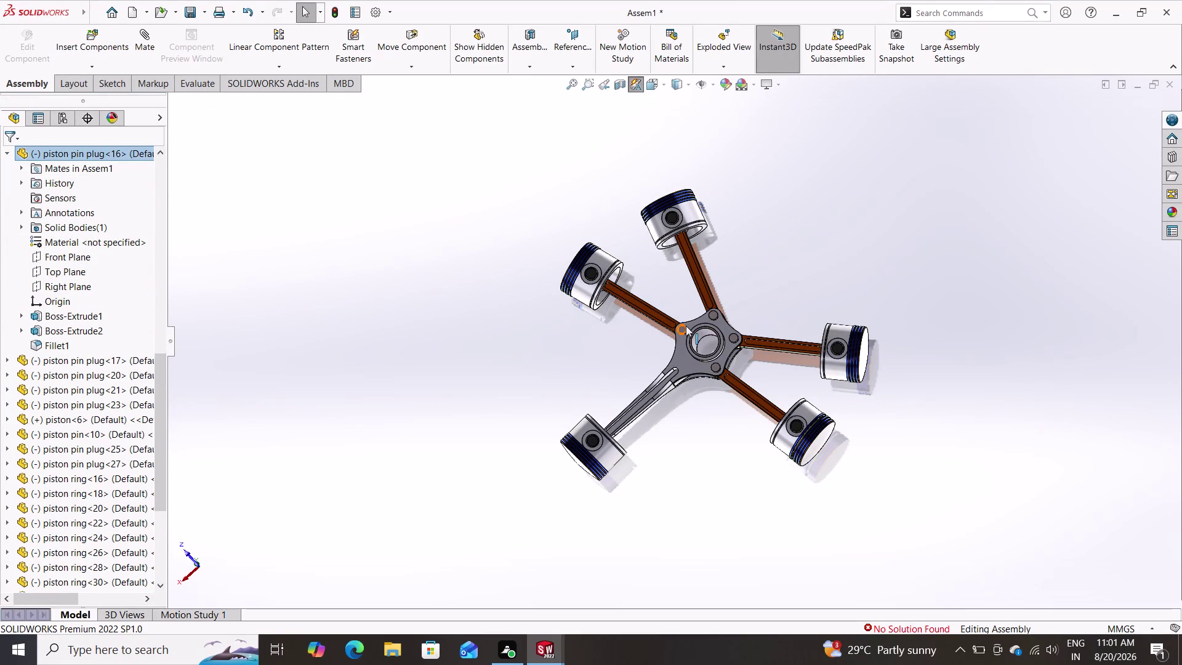
Scroll the FeatureManager tree down toward the Mates folder and back up.
scroll(down, 3)
scroll(down, 3)
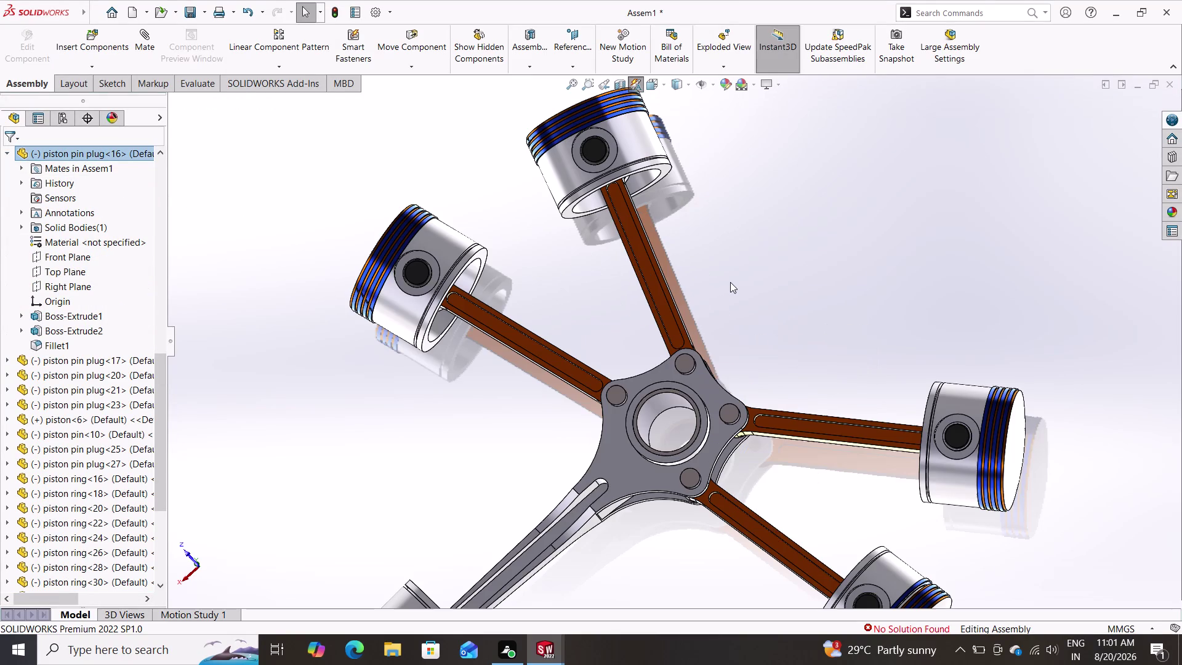
scroll(up, 3)
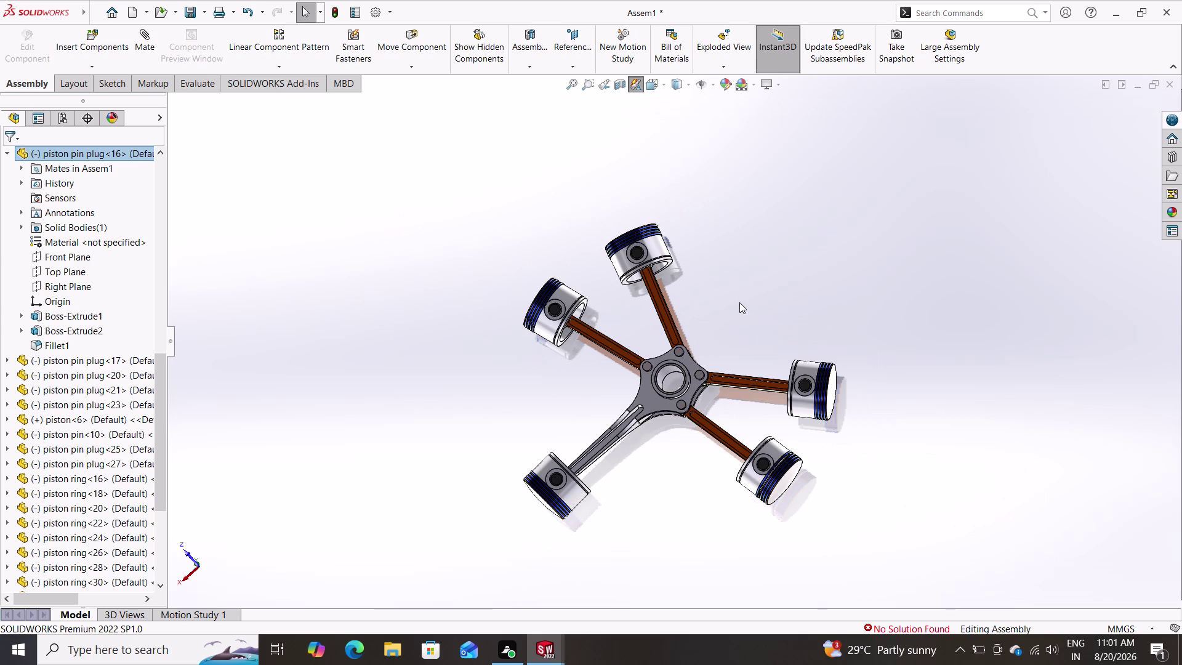
scroll(down, 3)
scroll(down, 3)
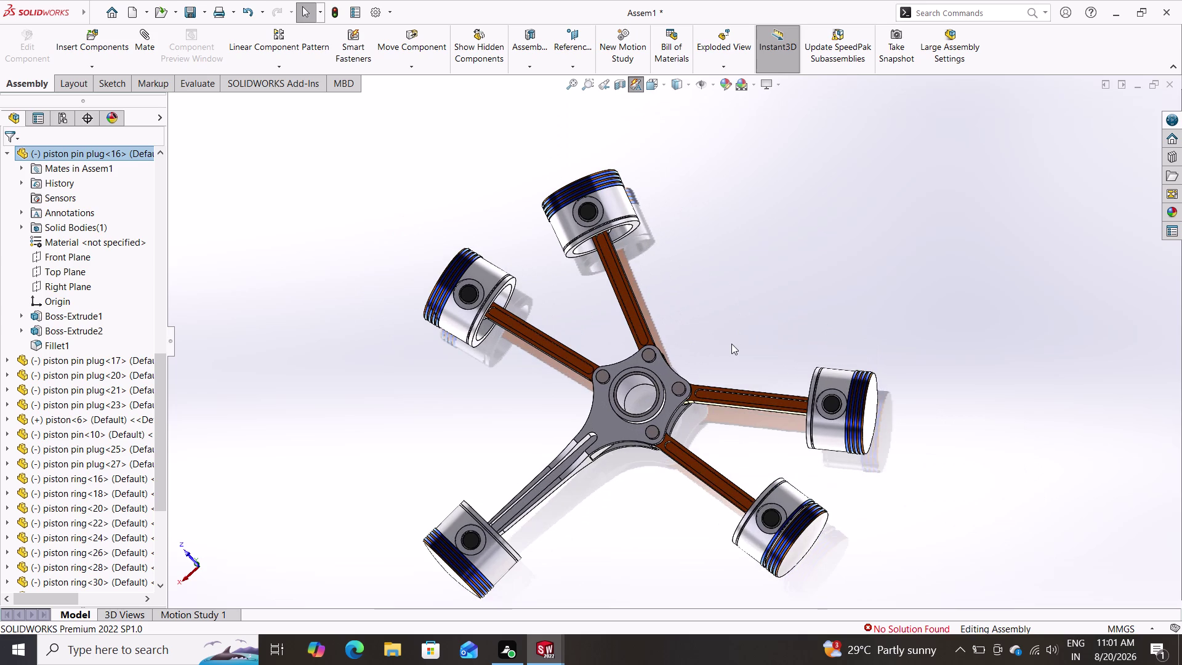
scroll(up, 3)
scroll(up, 3)
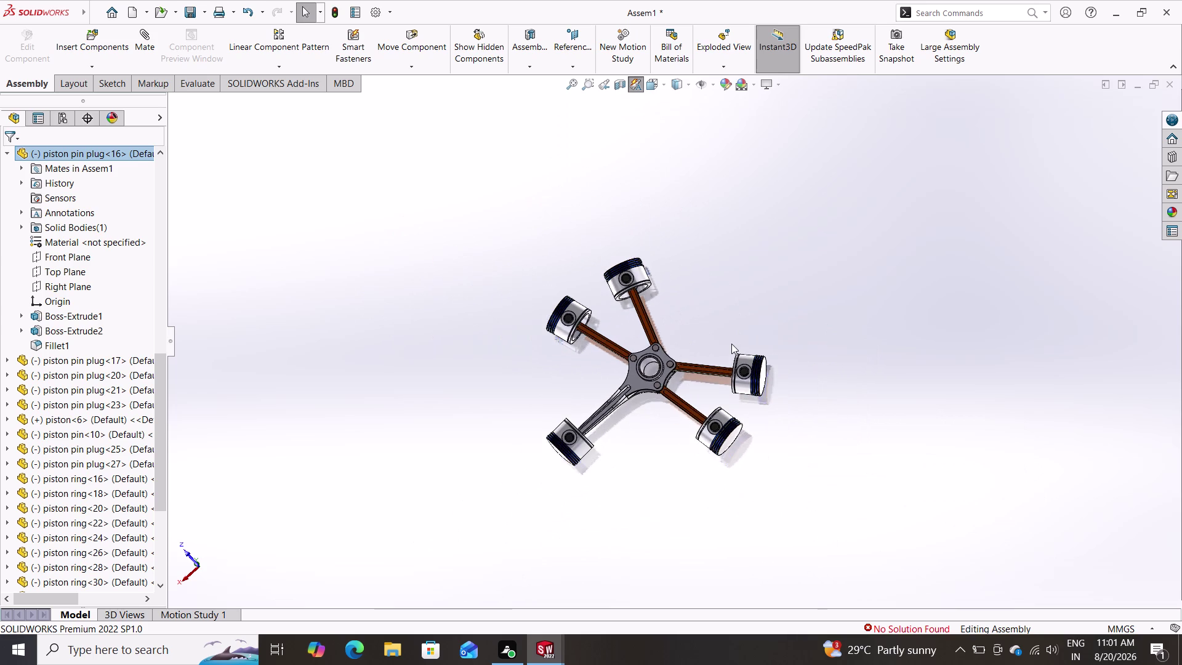
scroll(down, 3)
scroll(down, 3)
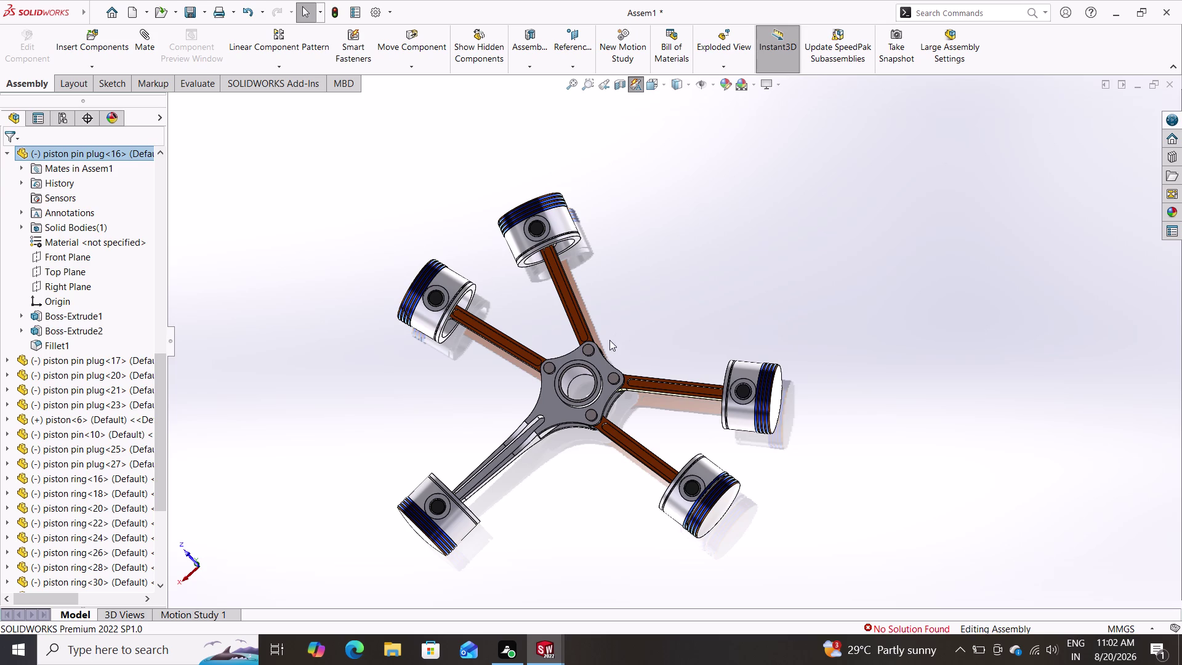
Scroll to the red- and yellow-flagged rod components and drag within the tree panel.
scroll(down, 3)
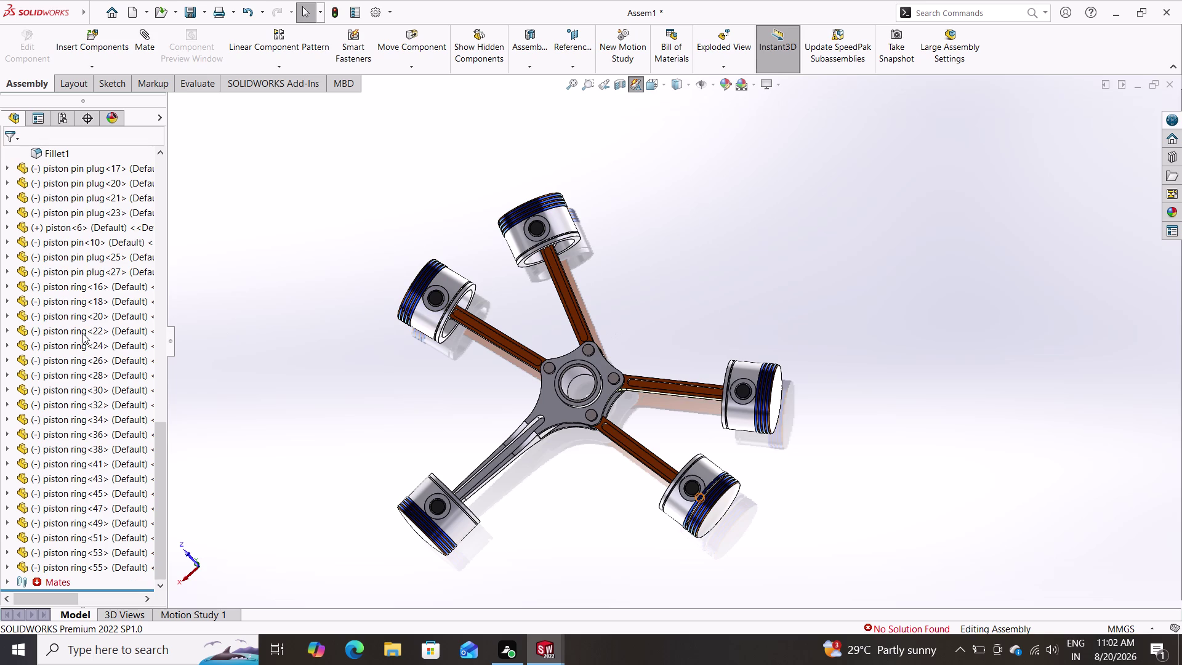
scroll(down, 3)
scroll(up, 3)
scroll(down, 3)
scroll(up, 3)
scroll(down, 3)
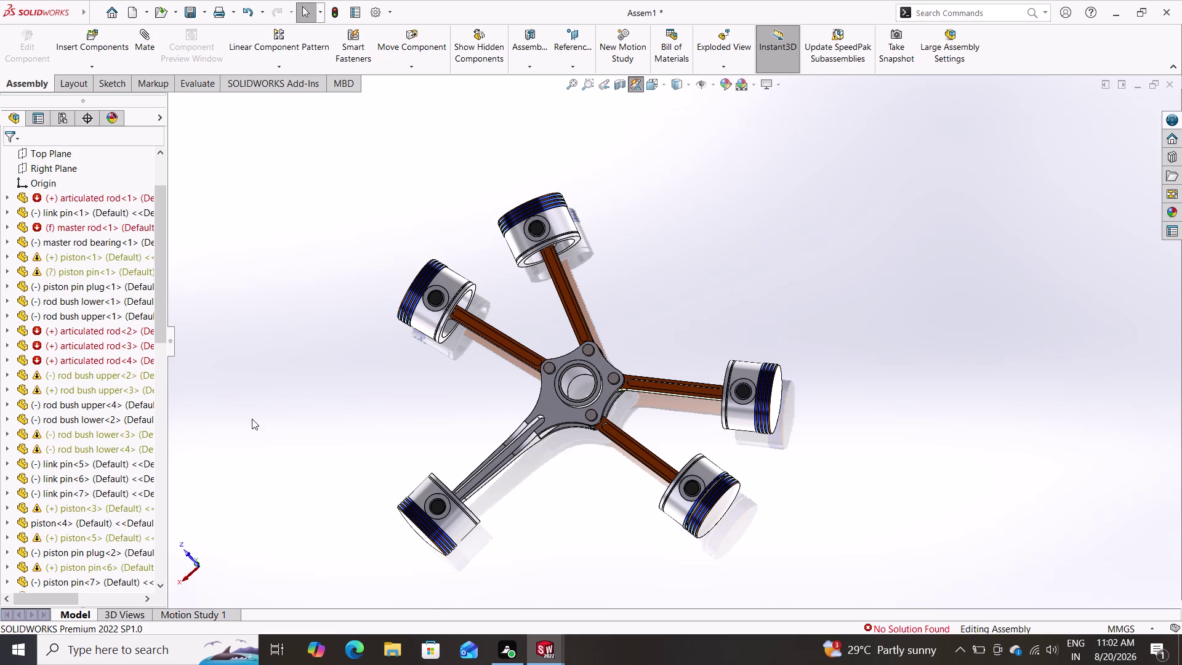
drag(252, 419, 2, 263)
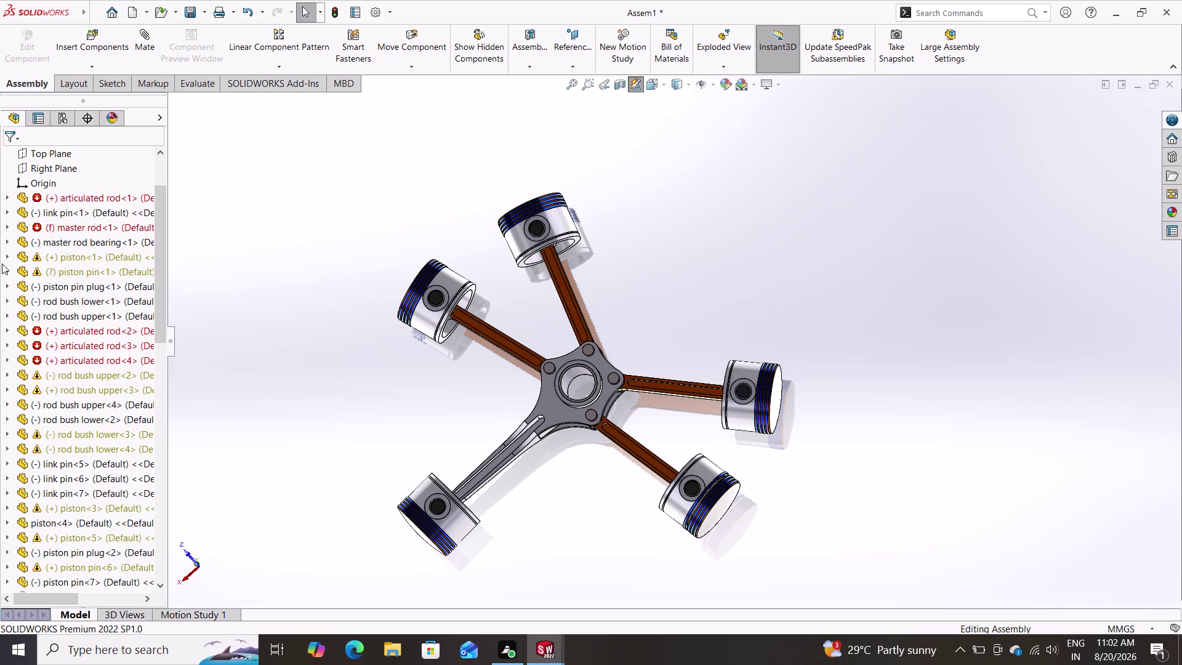
drag(2, 262, 28, 247)
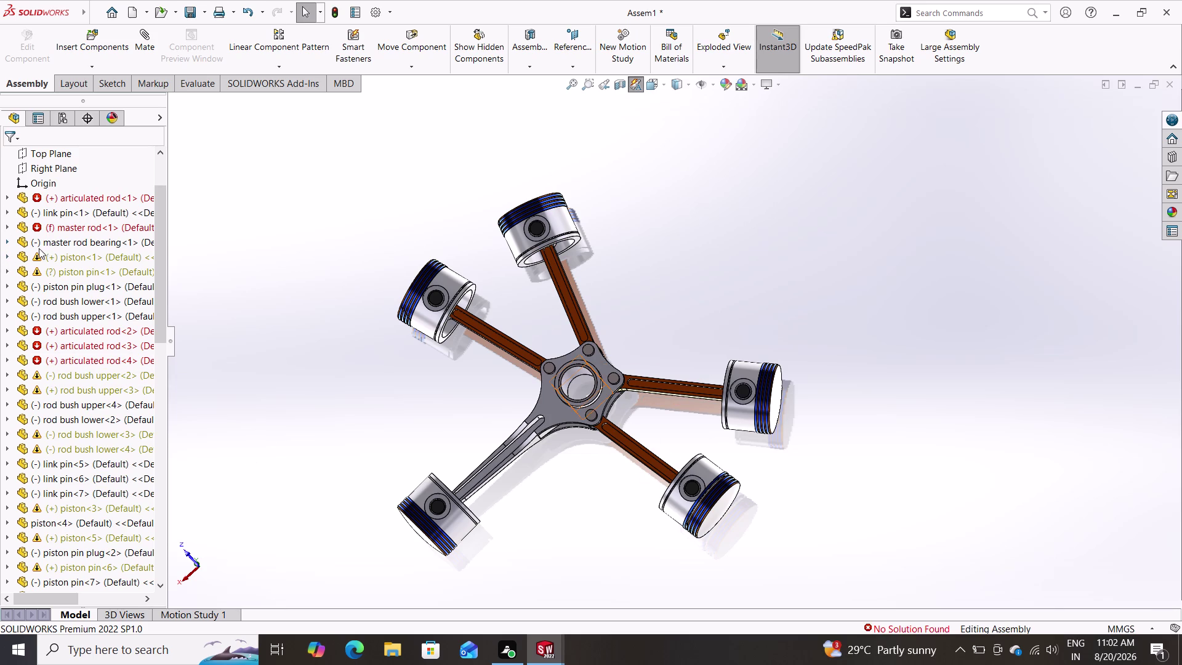
drag(27, 247, 31, 273)
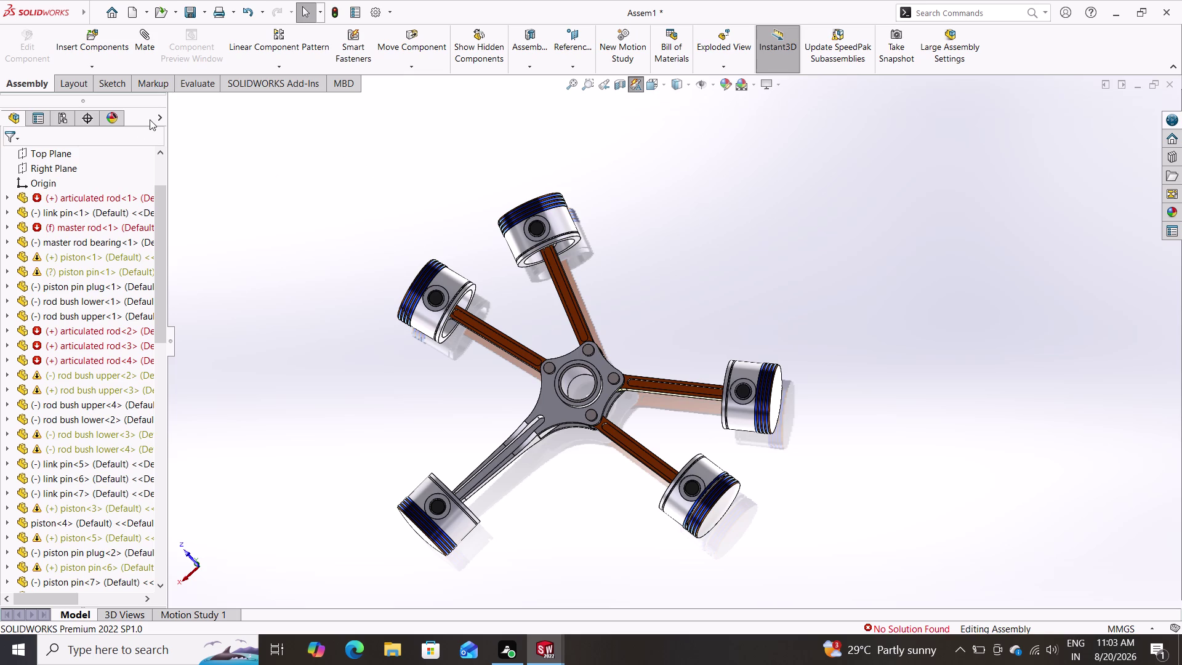
Highlight articulated rod<1> and rod<2>, then select the error-flagged Mates folder.
click(127, 195)
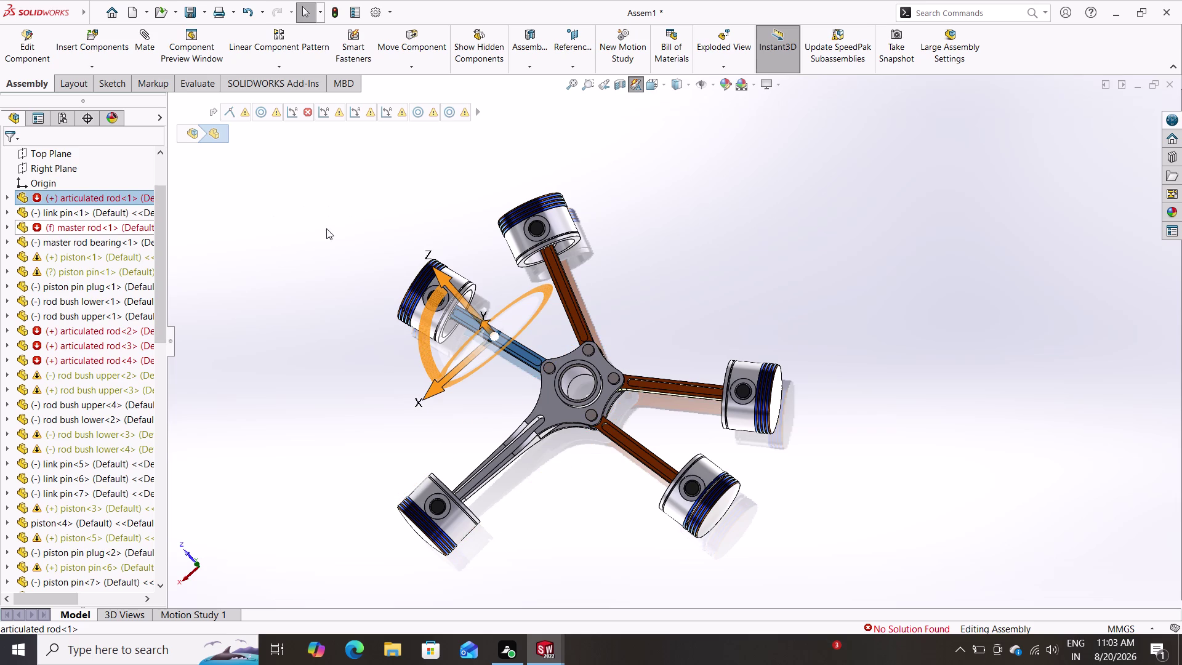
click(122, 331)
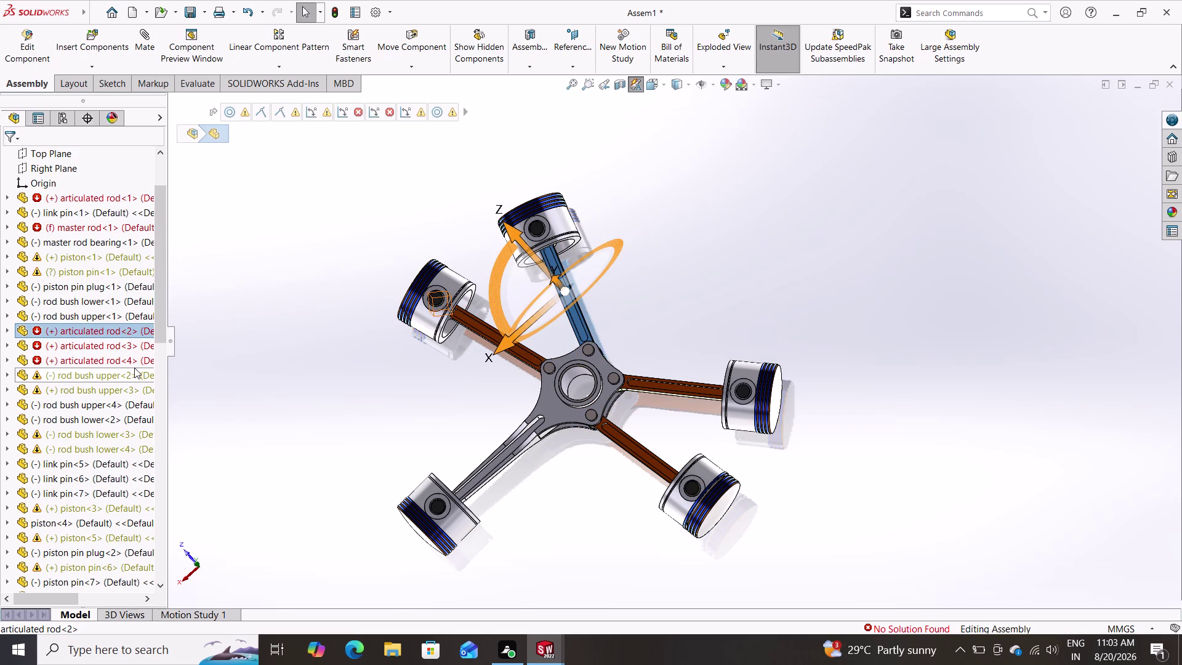
scroll(down, 3)
scroll(down, 3)
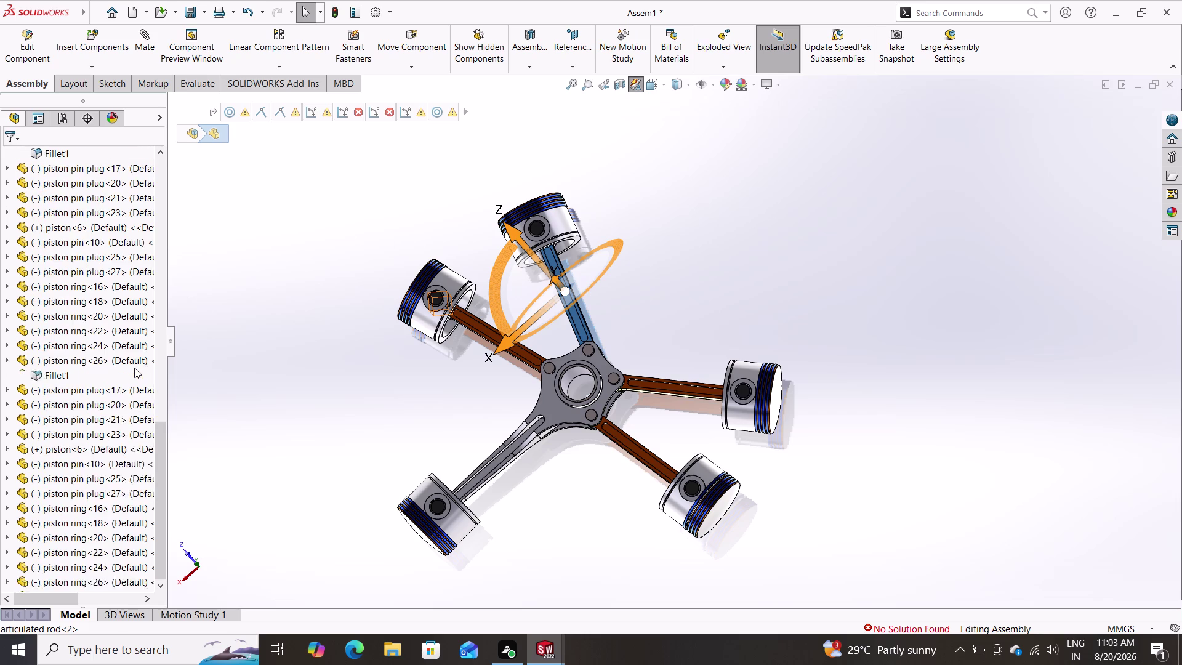
scroll(down, 3)
scroll(down, 3)
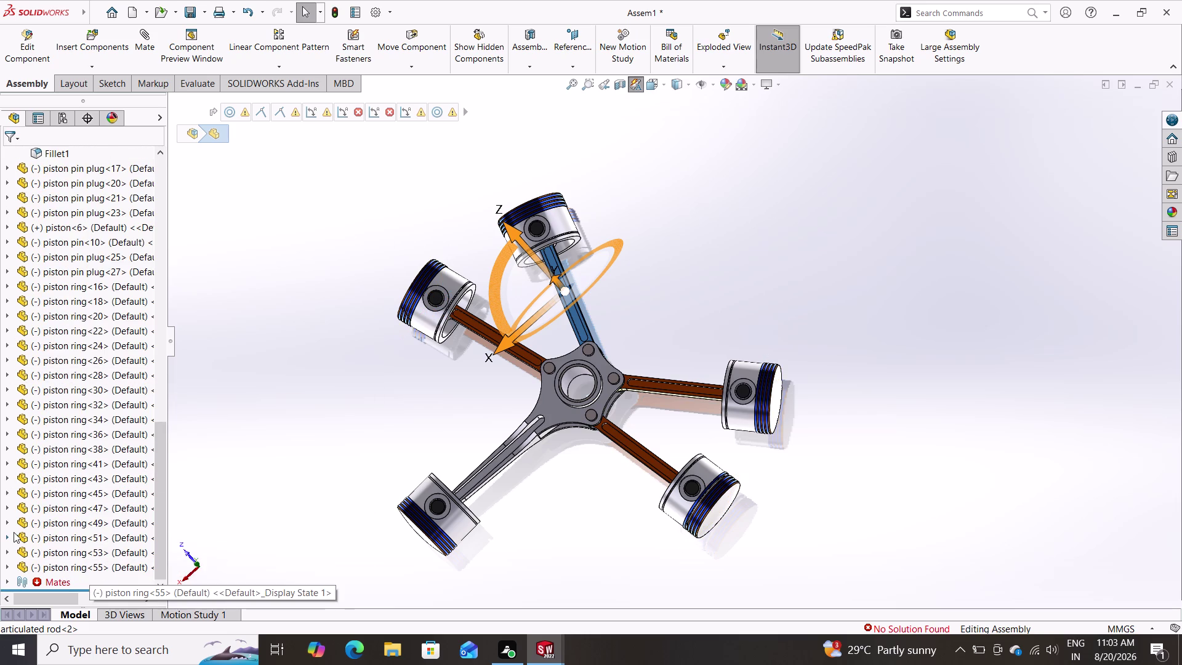
click(56, 580)
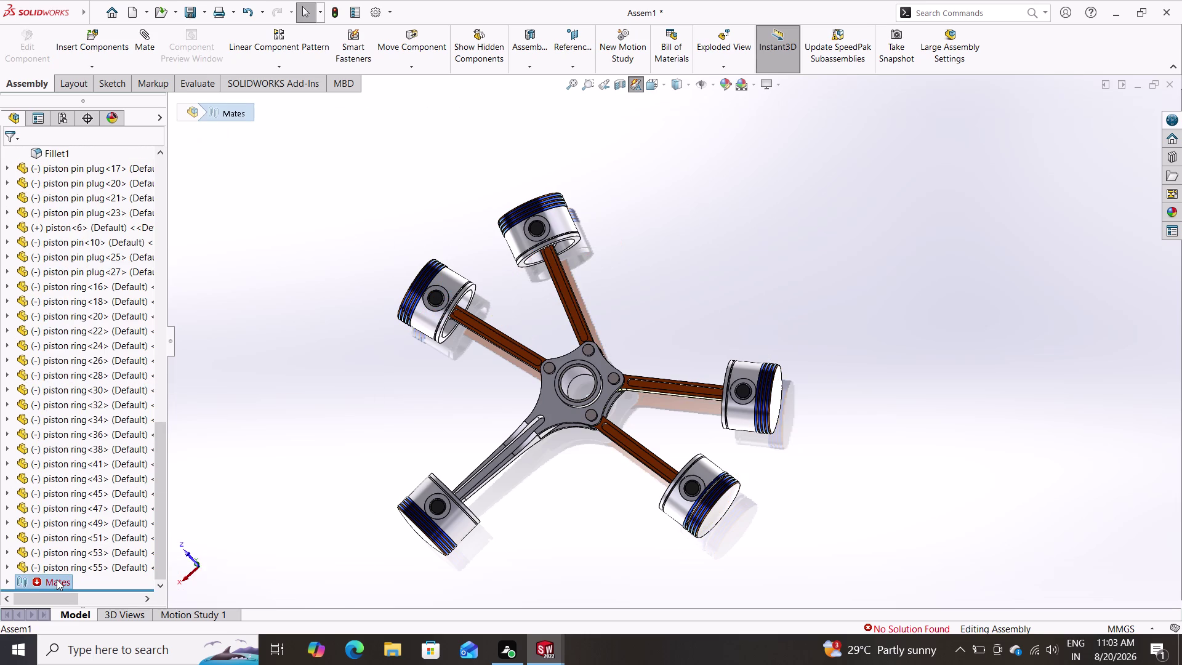
right_click(57, 580)
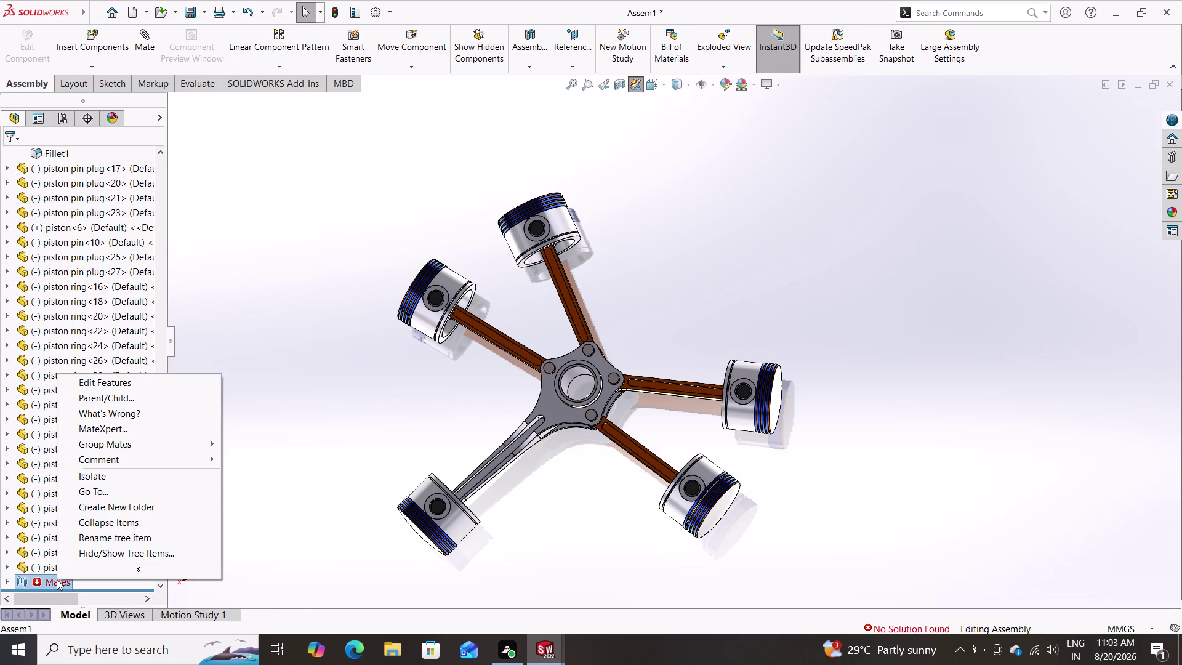
click(151, 383)
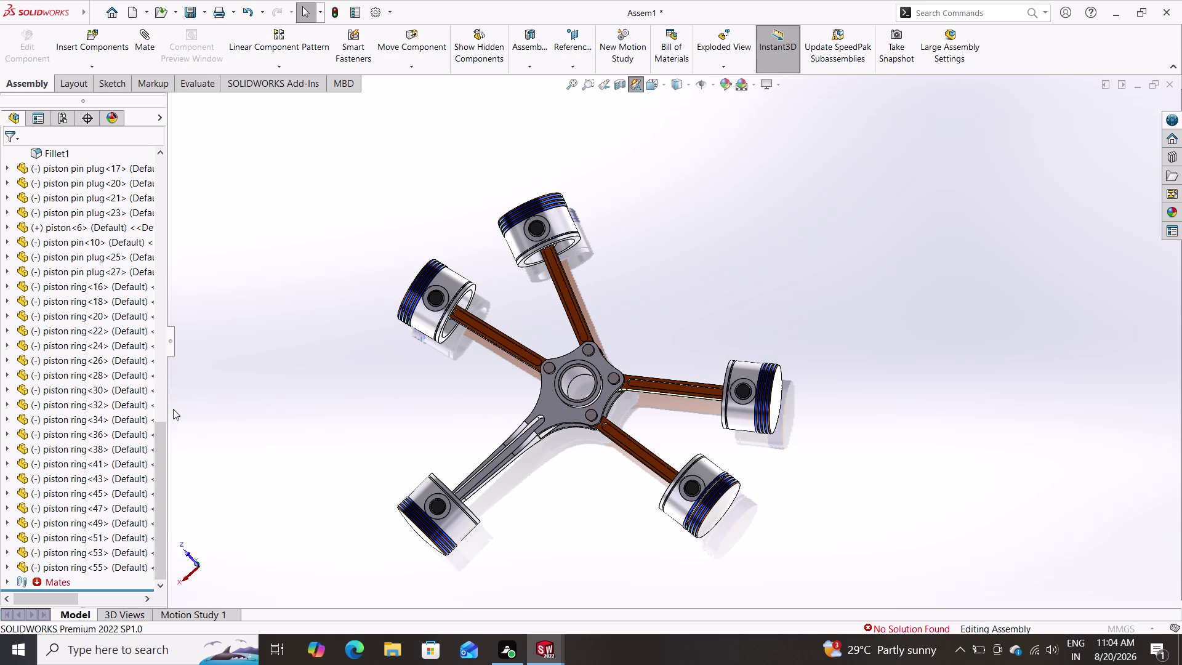